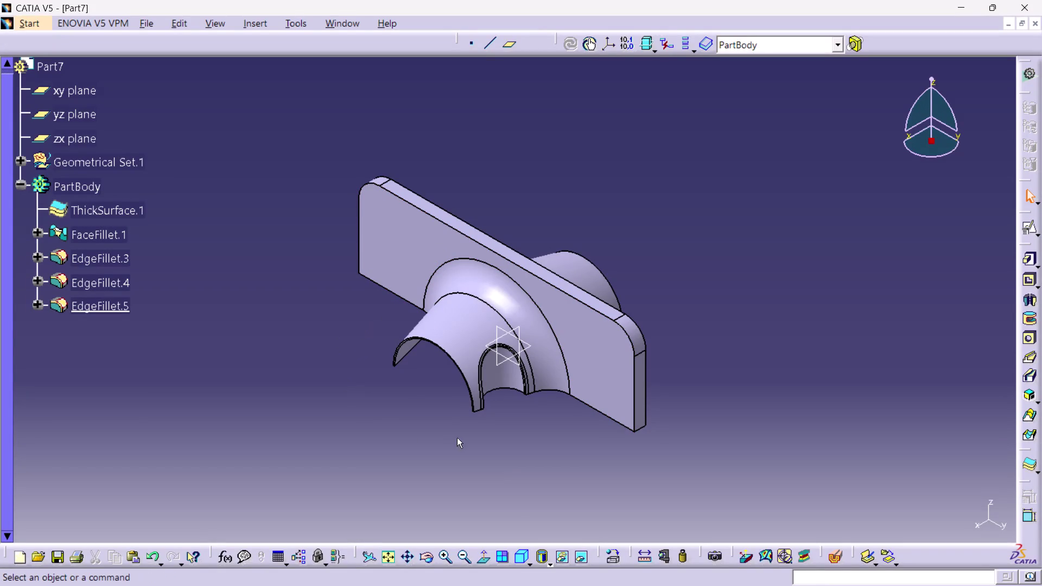
Orbit the part to inspect the flange edge, fillets and half-tube boss from all sides.
middle_drag(373, 424, 562, 213)
right_drag(373, 424, 562, 214)
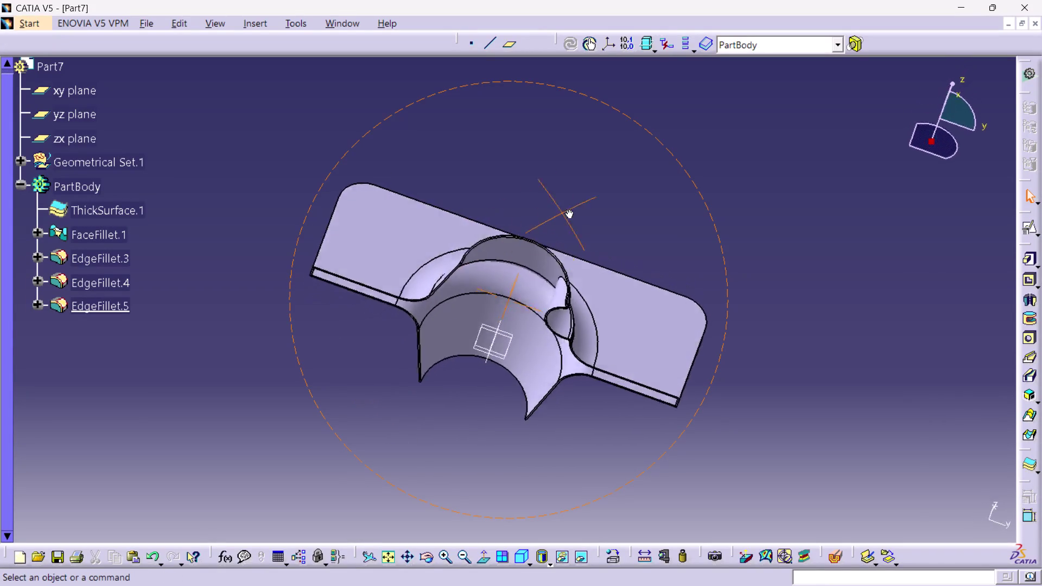
middle_drag(562, 214, 696, 196)
right_drag(563, 214, 695, 196)
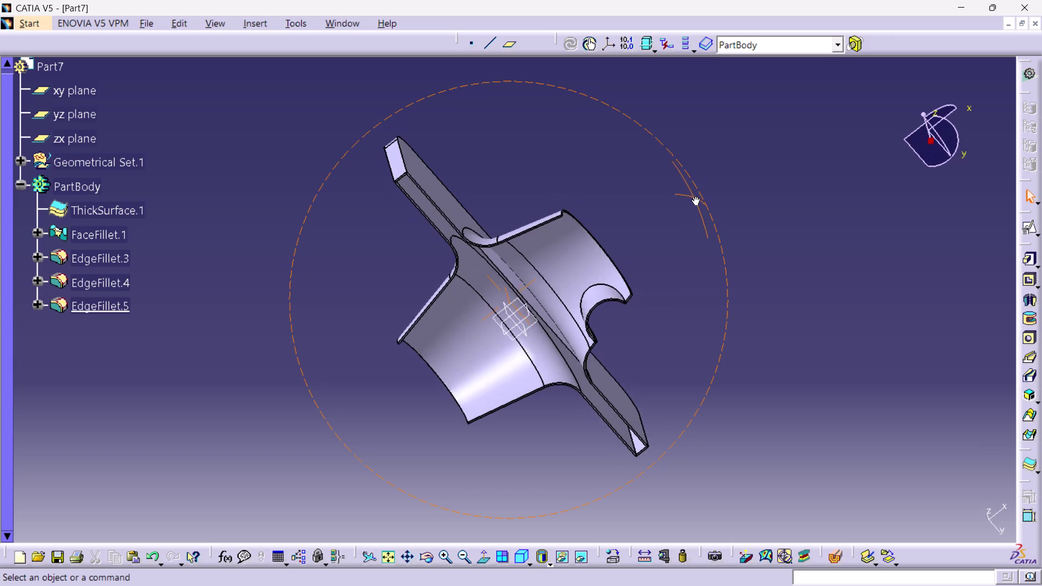
middle_drag(695, 196, 699, 196)
right_drag(695, 196, 698, 196)
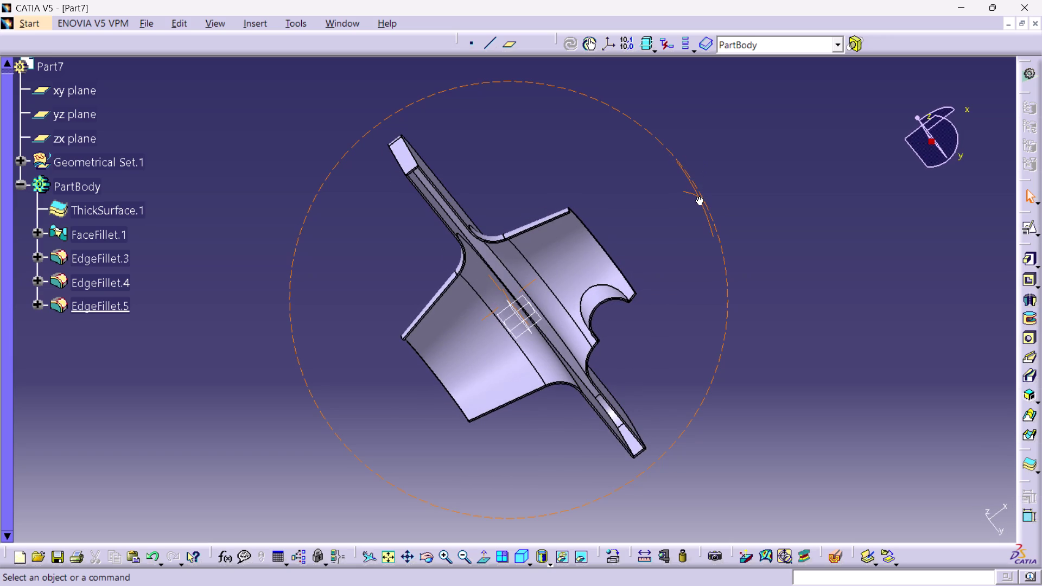
middle_drag(699, 196, 678, 234)
right_drag(698, 196, 677, 234)
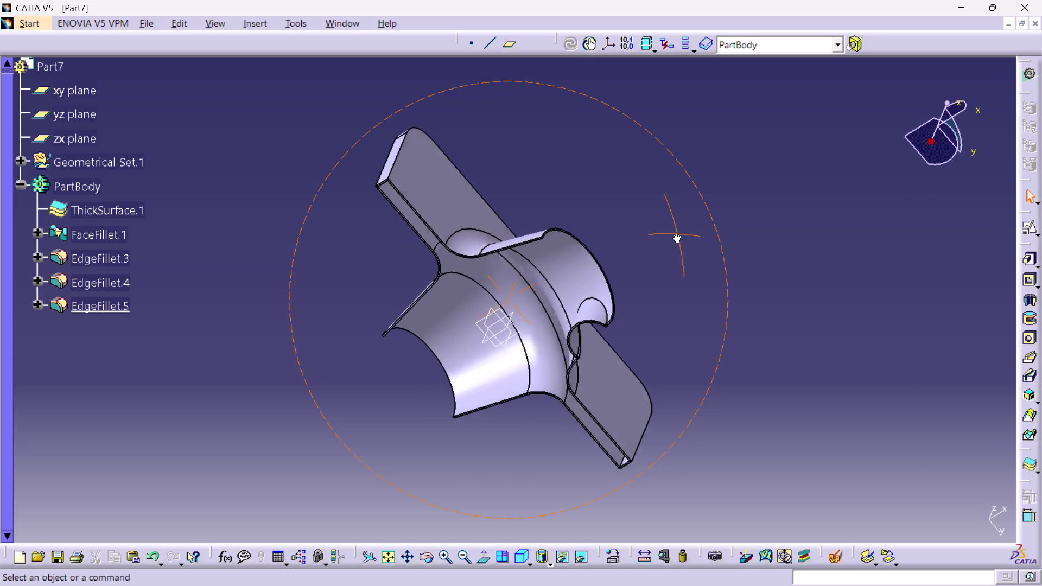
middle_drag(678, 233, 349, 321)
right_drag(678, 233, 349, 321)
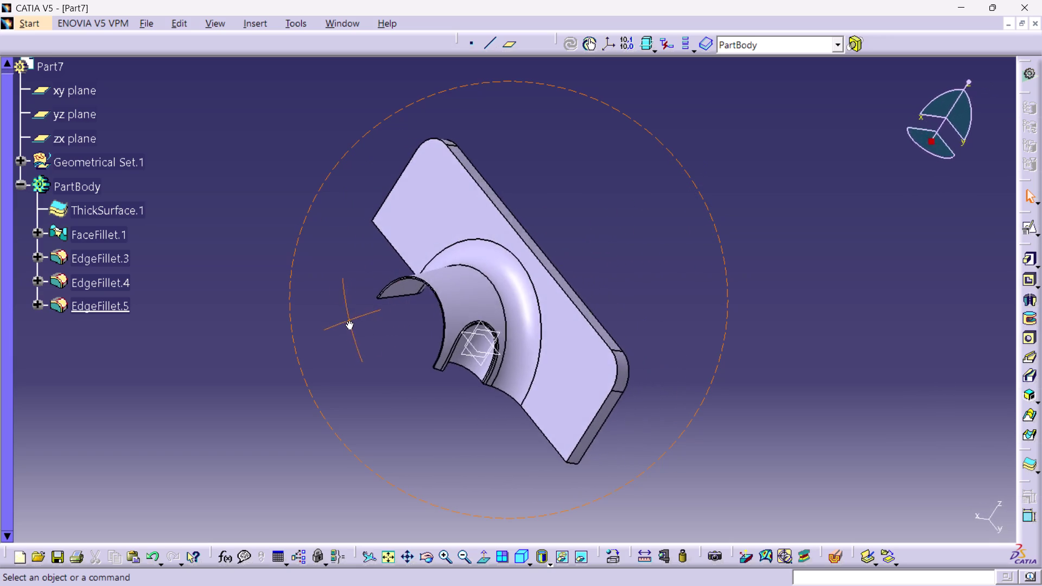
right_drag(350, 321, 299, 388)
middle_drag(349, 321, 299, 388)
right_click(299, 388)
scroll(up, 3)
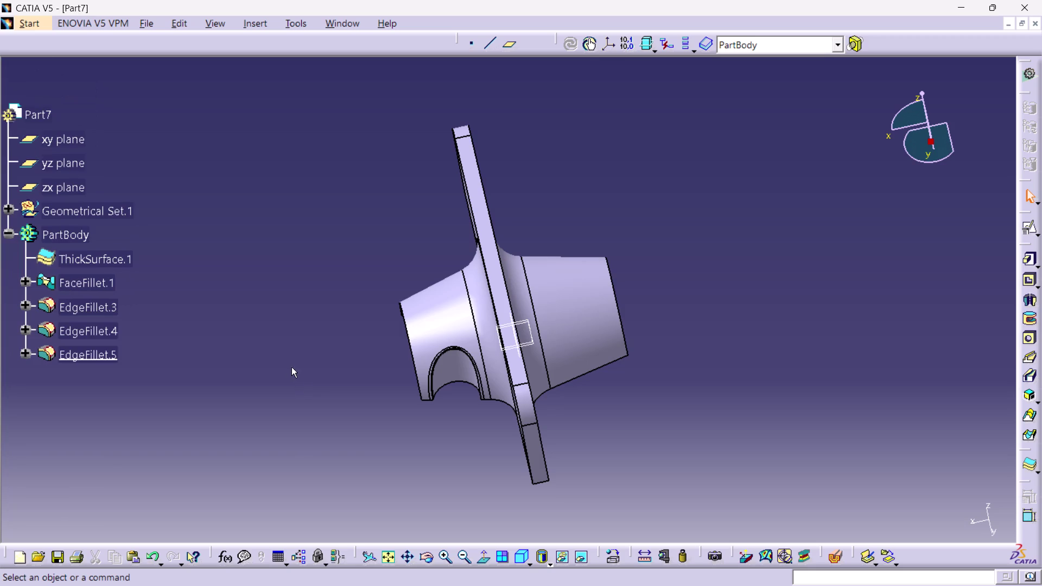
middle_drag(364, 458, 381, 444)
right_drag(364, 457, 381, 444)
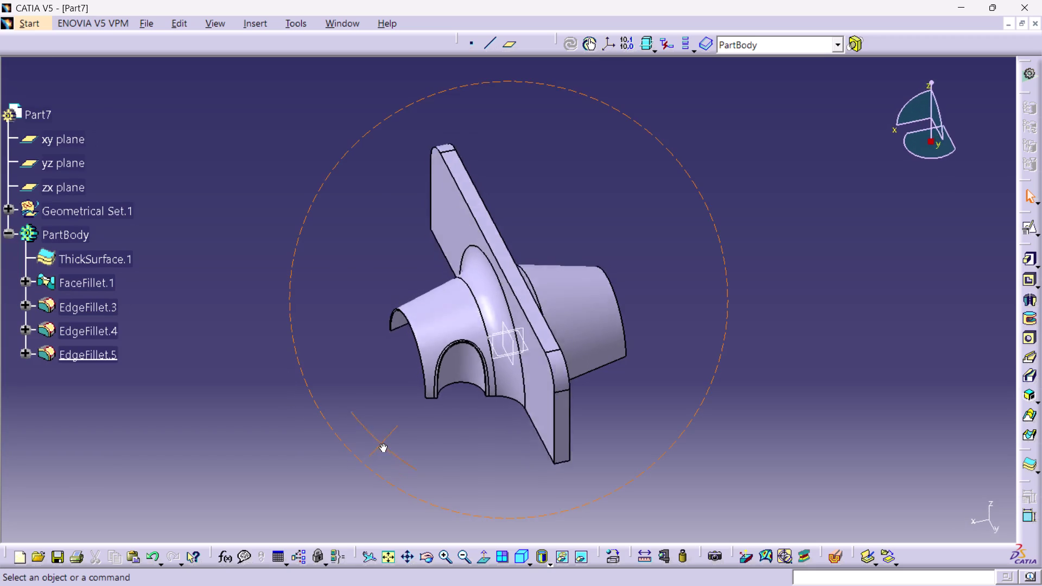
middle_drag(381, 444, 653, 275)
right_drag(381, 443, 653, 275)
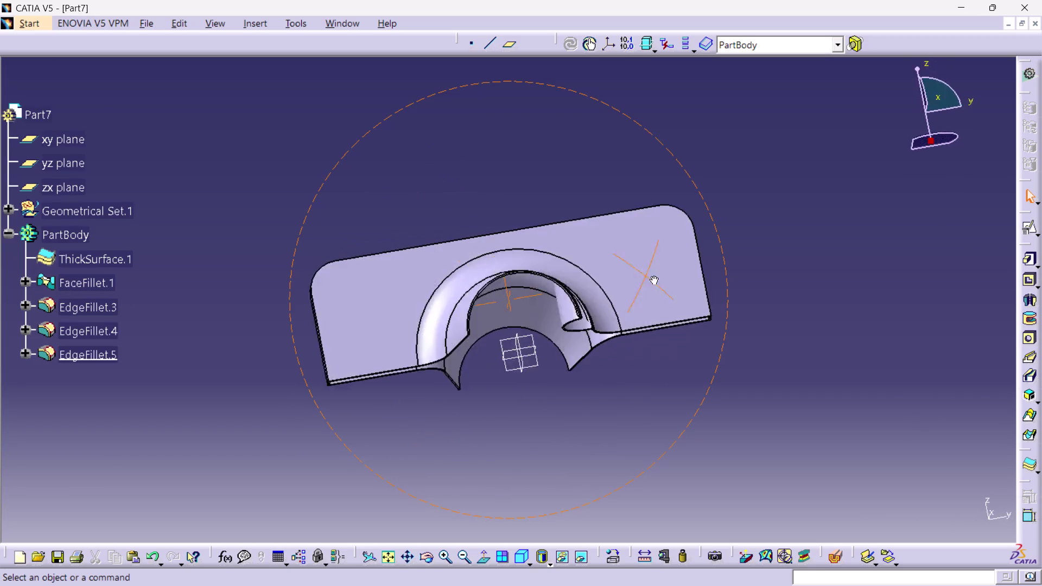
middle_drag(654, 276, 871, 263)
right_drag(653, 275, 871, 263)
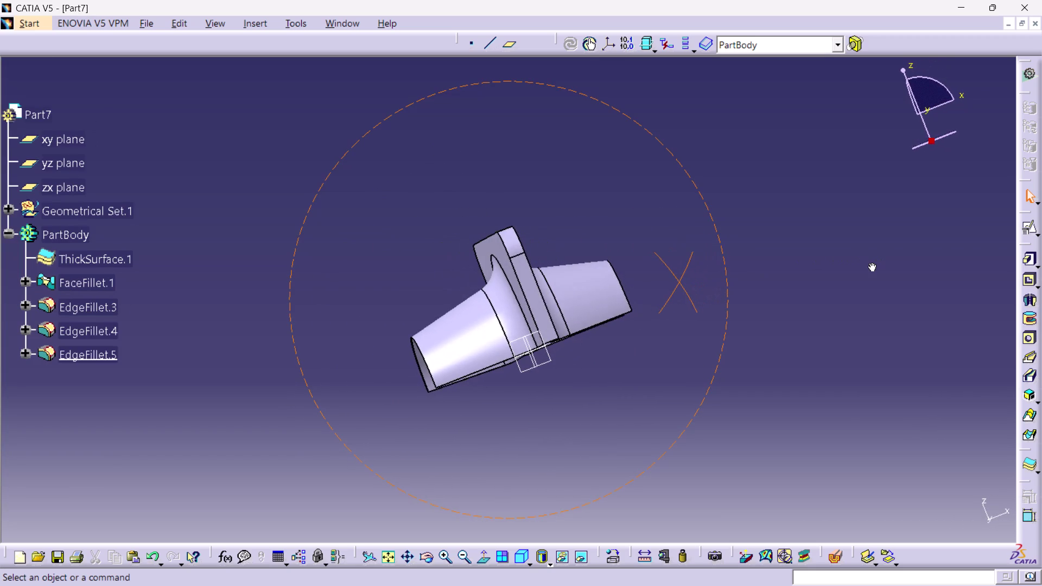
middle_drag(871, 263, 289, 378)
right_drag(871, 263, 289, 378)
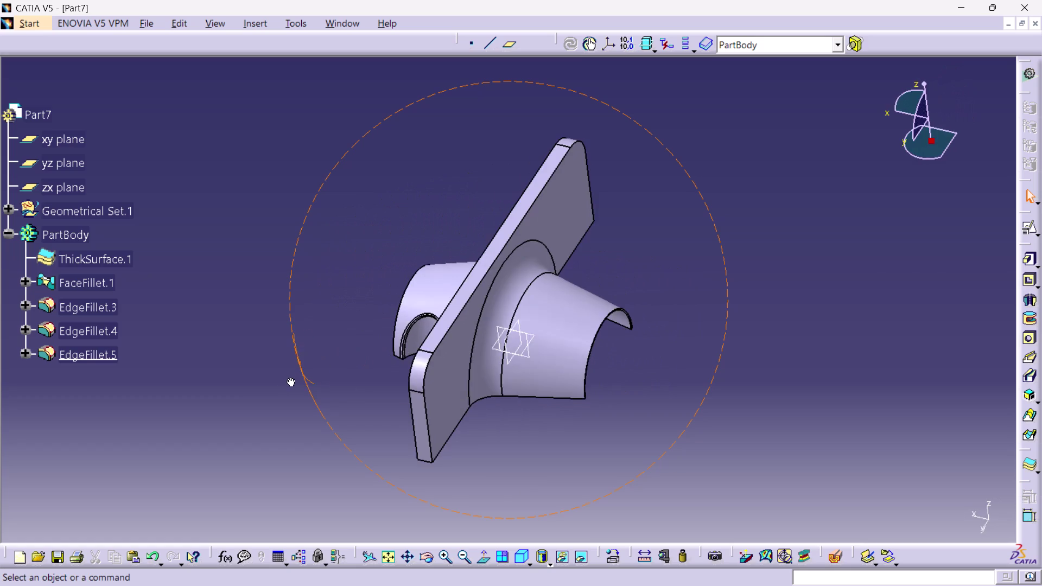
right_drag(289, 378, 284, 379)
middle_drag(289, 377, 332, 389)
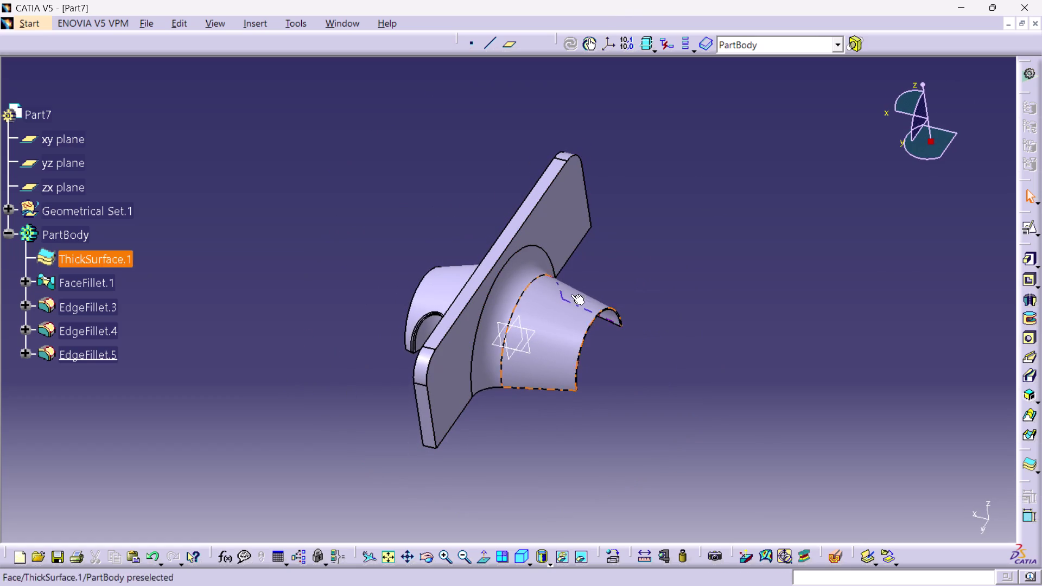
View the part in a four-pane split with a Front View pane, then Back View and Isometric View.
click(506, 557)
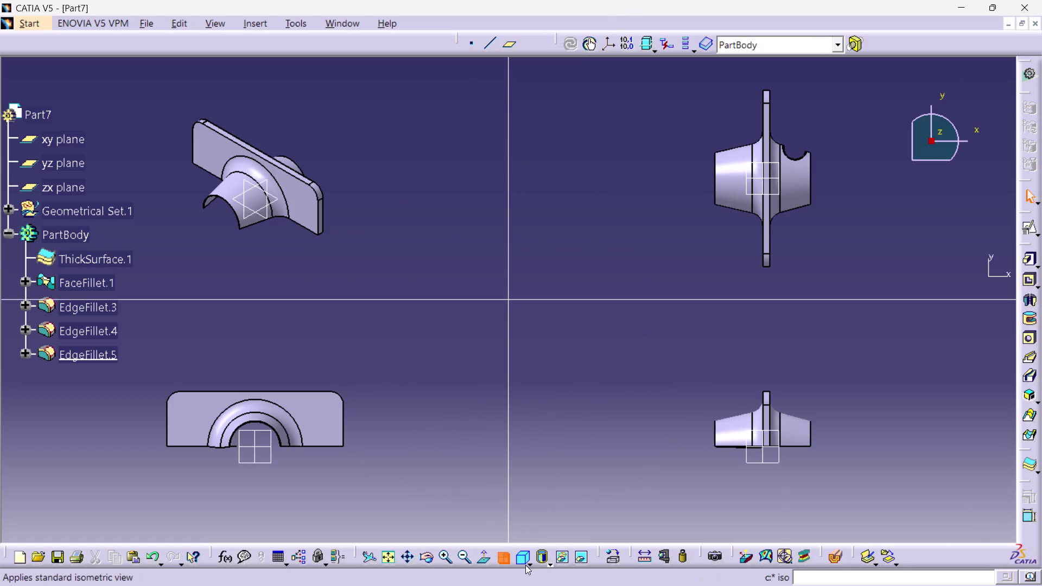
click(527, 564)
click(543, 477)
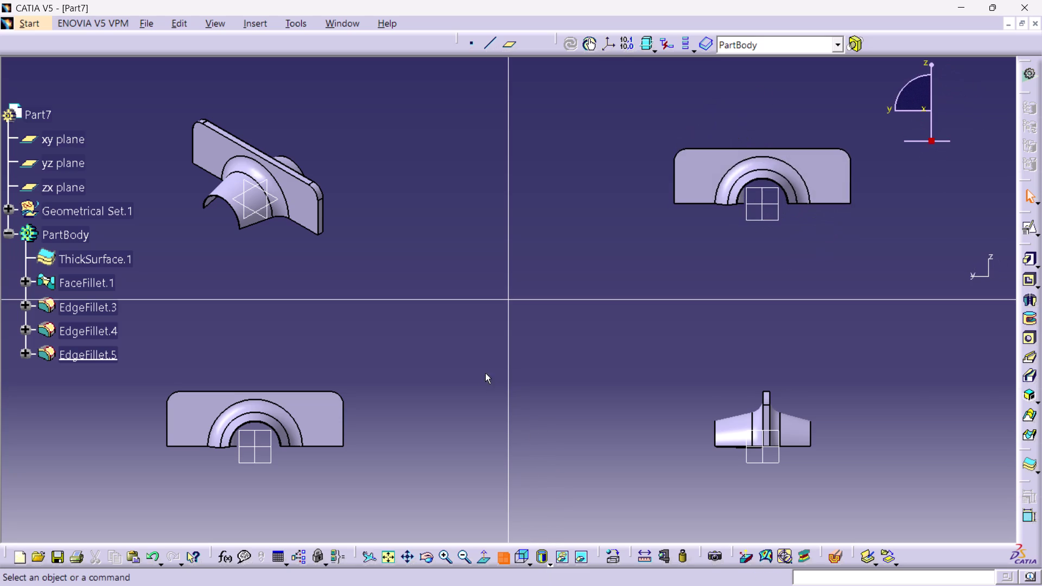
click(499, 553)
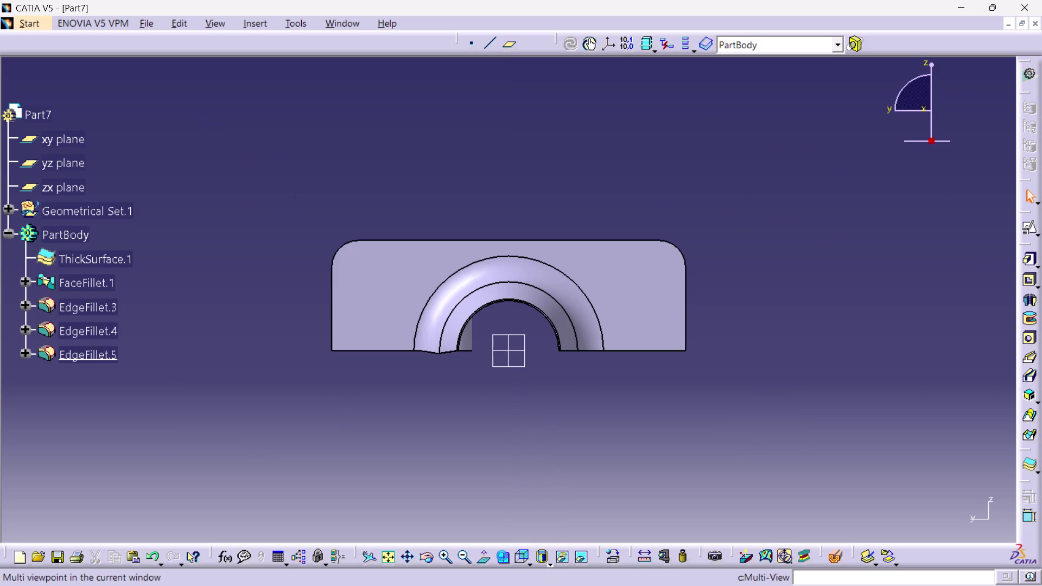
click(528, 561)
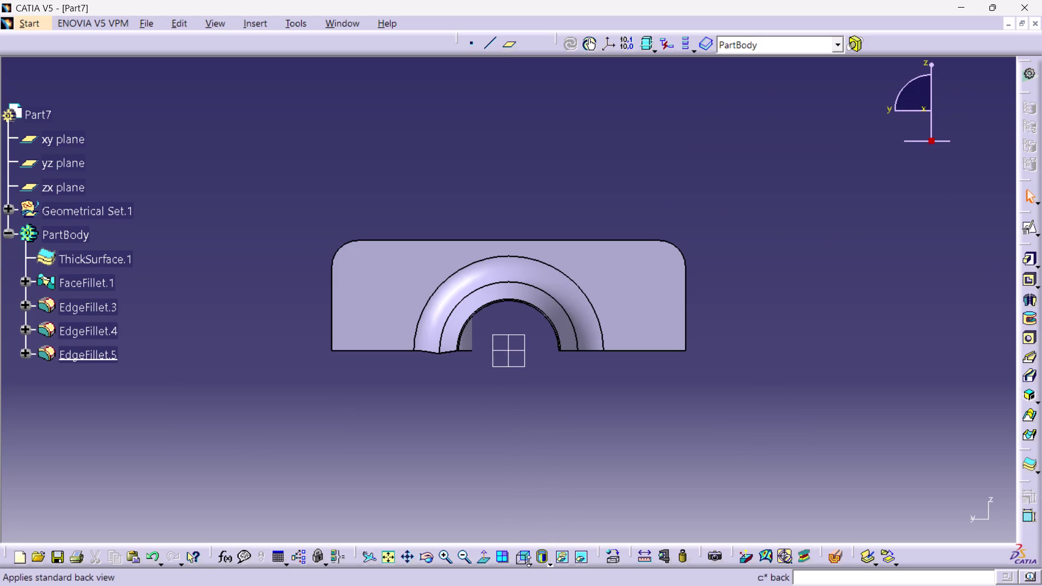
click(538, 446)
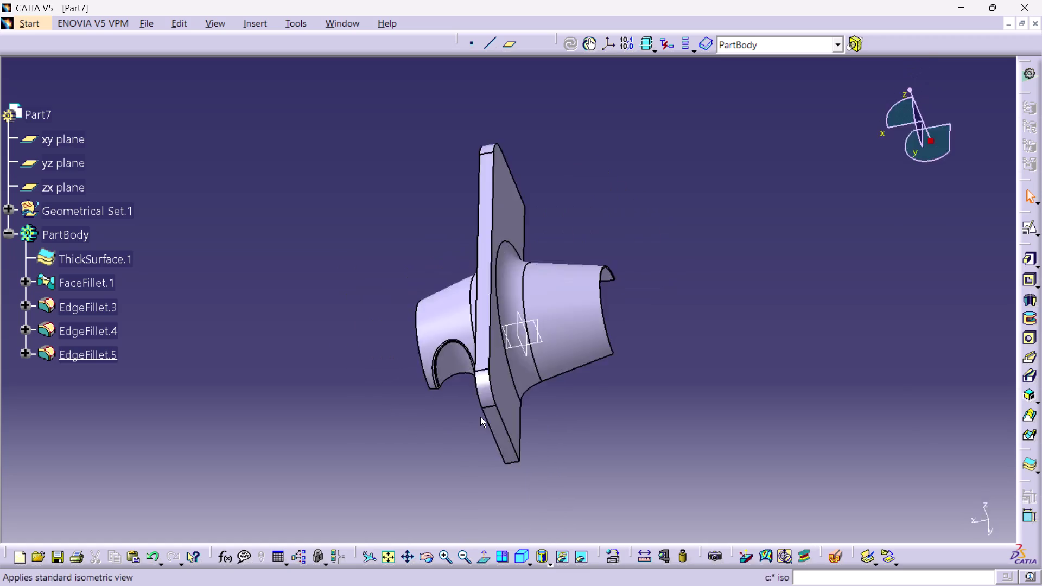